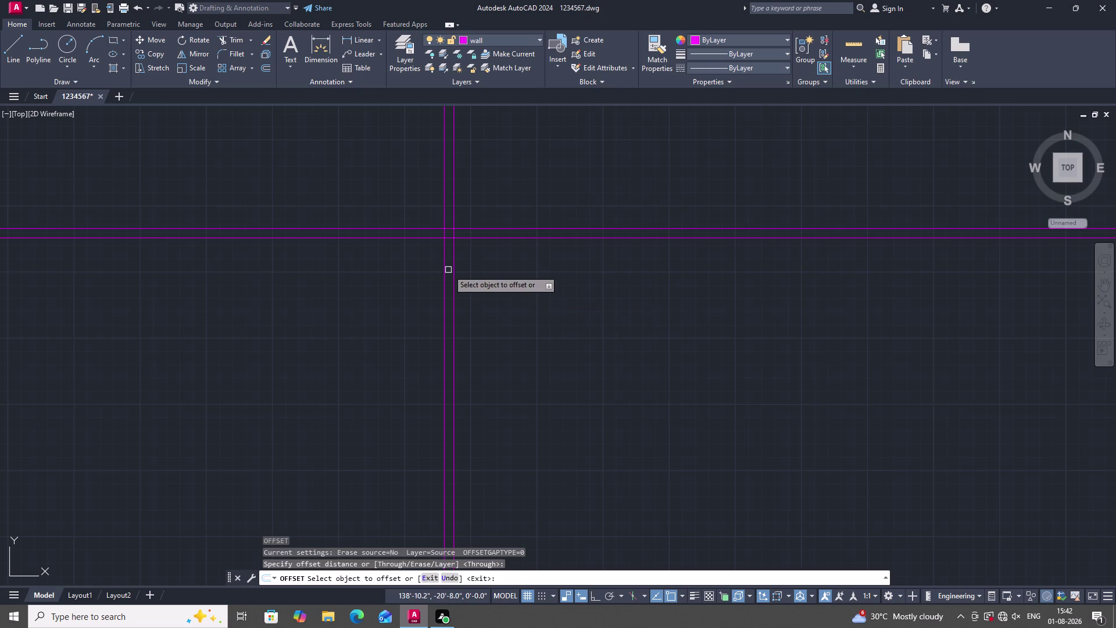
Offset the right vertical wall line 7' to the right using the Offset (O) command.
click(453, 278)
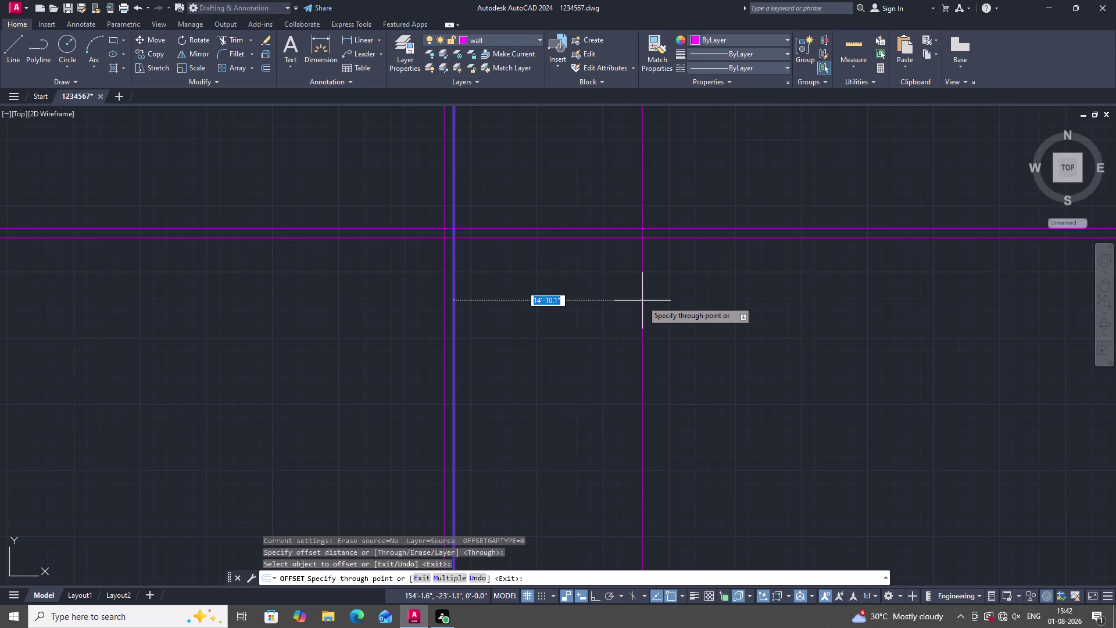
key(7)
key(apostrophe)
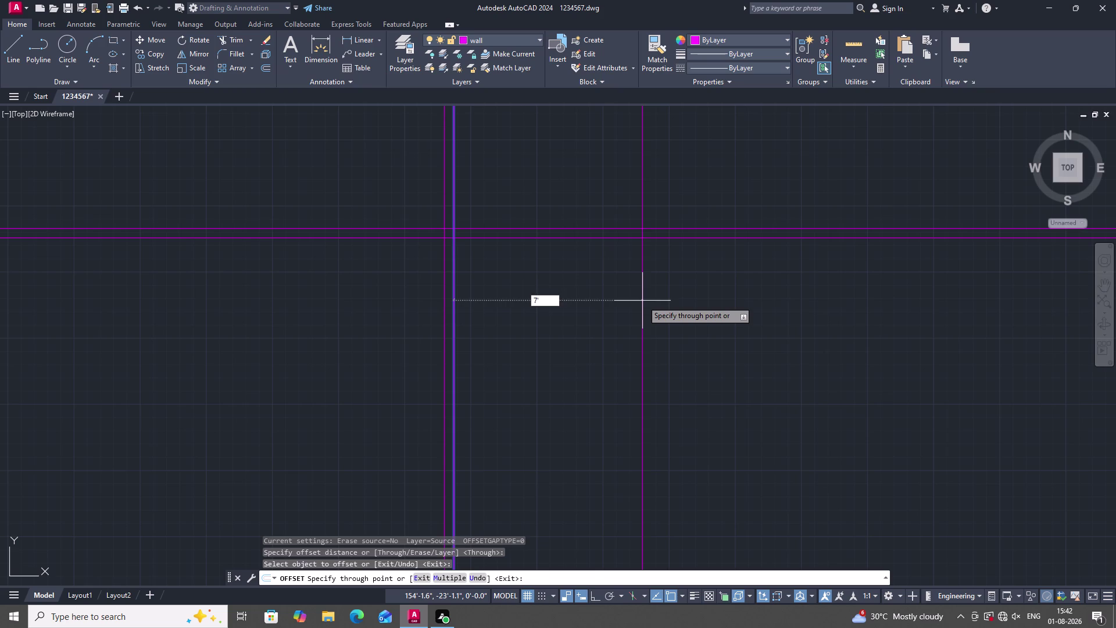
key(Return)
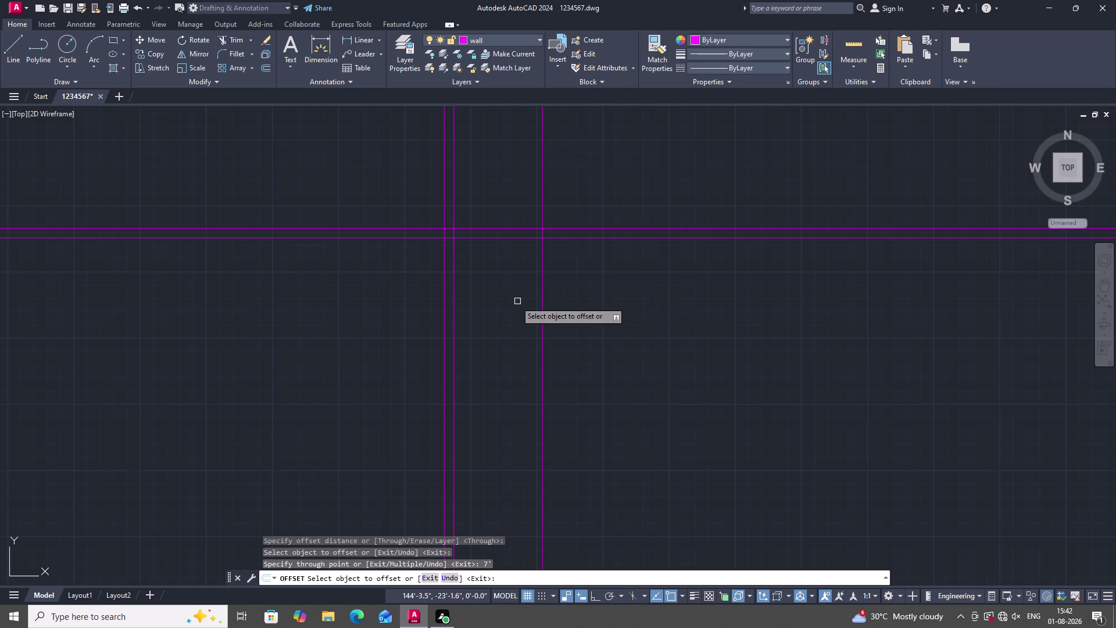
click(542, 309)
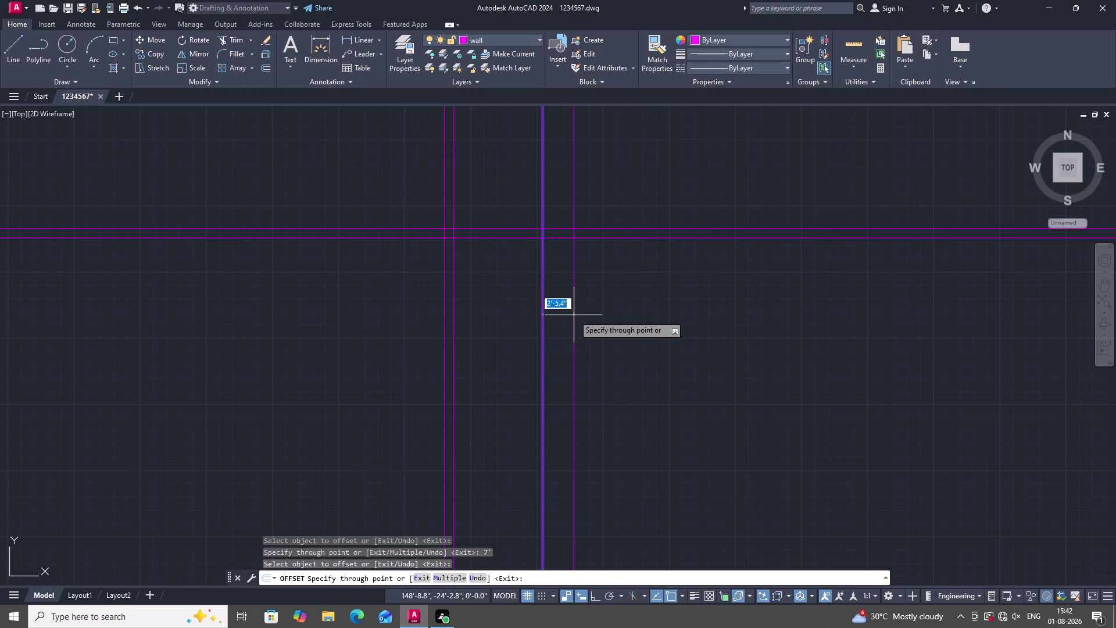
Offset the 7' wall line 4.5" to the right to make a thin double wall.
key(4)
text(.5)
key(shift+quotedbl)
key(Return)
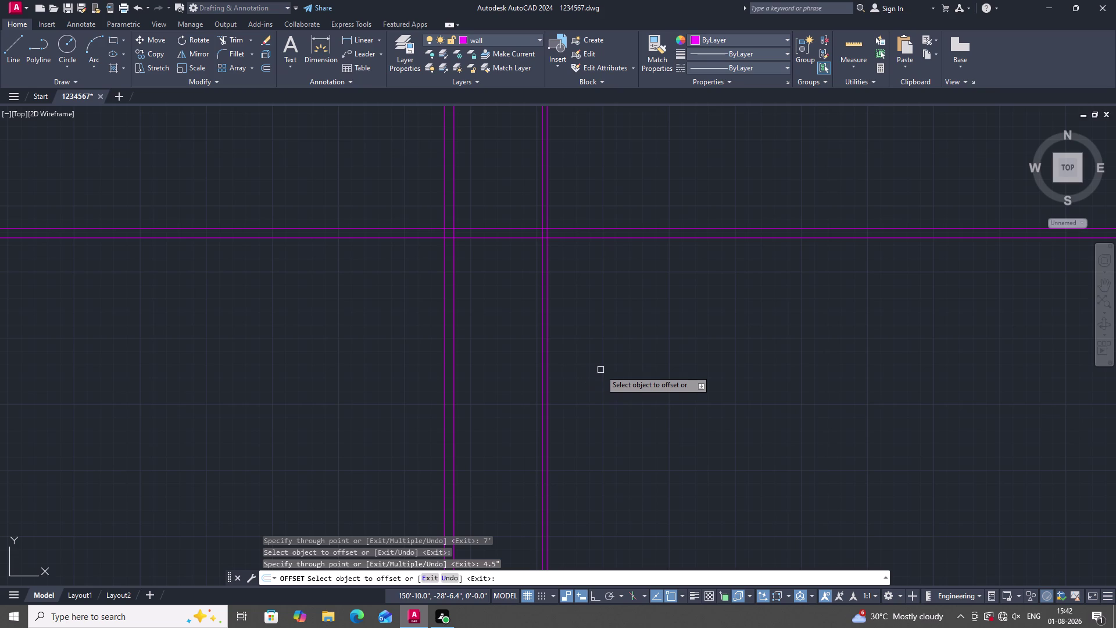
double_click(548, 326)
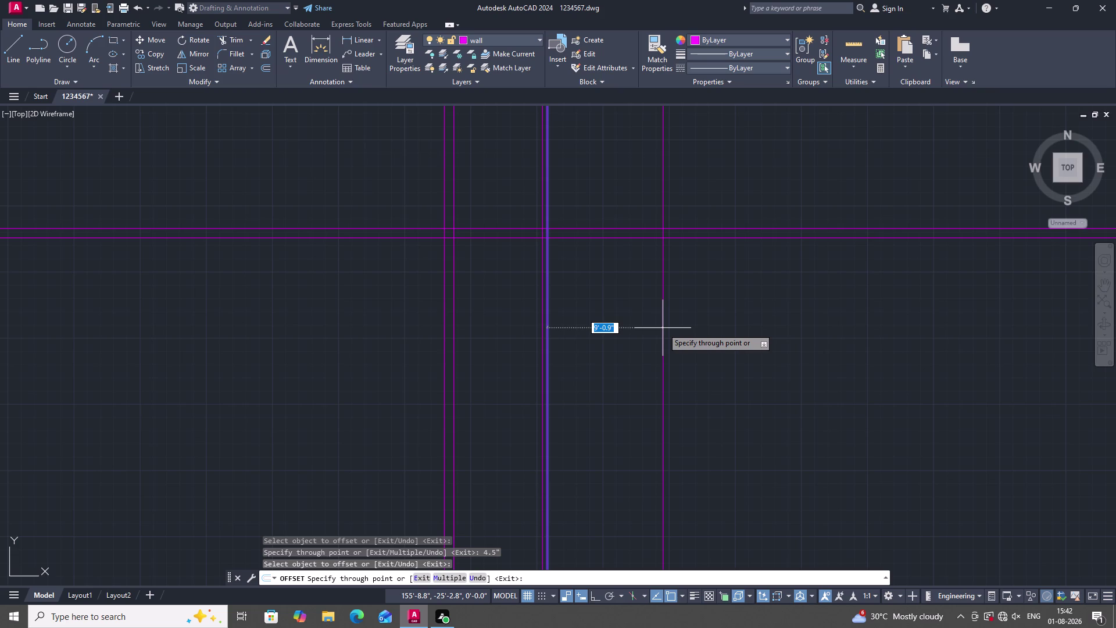
Offset the 4.5" wall line 9'4" to the right, then select the newest line.
text(9')
key(4)
key(shift+quotedbl)
key(Return)
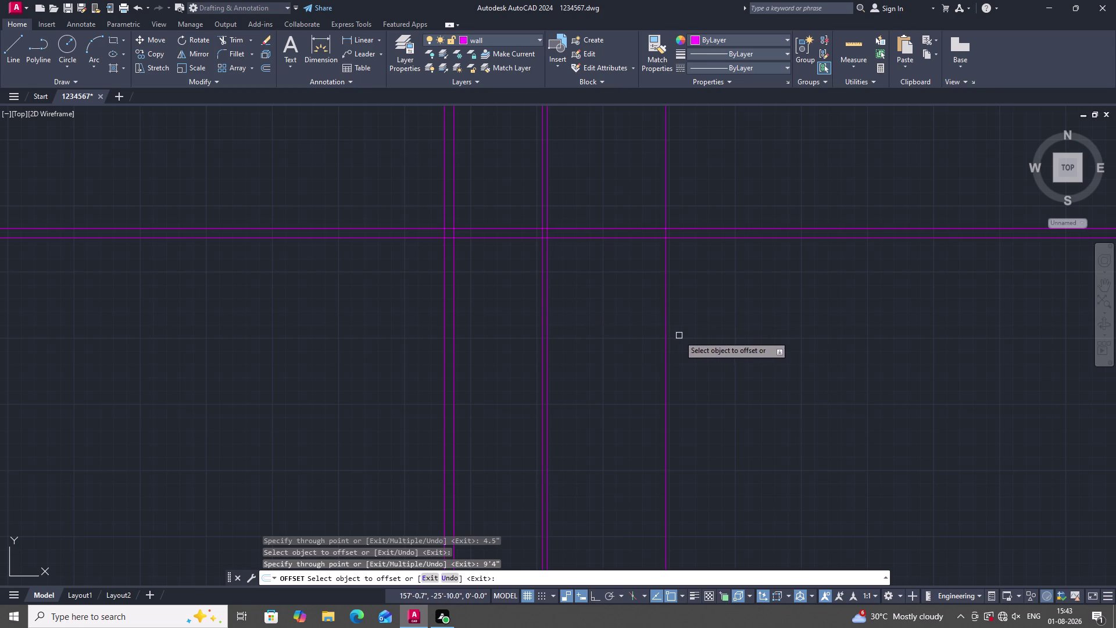
click(666, 338)
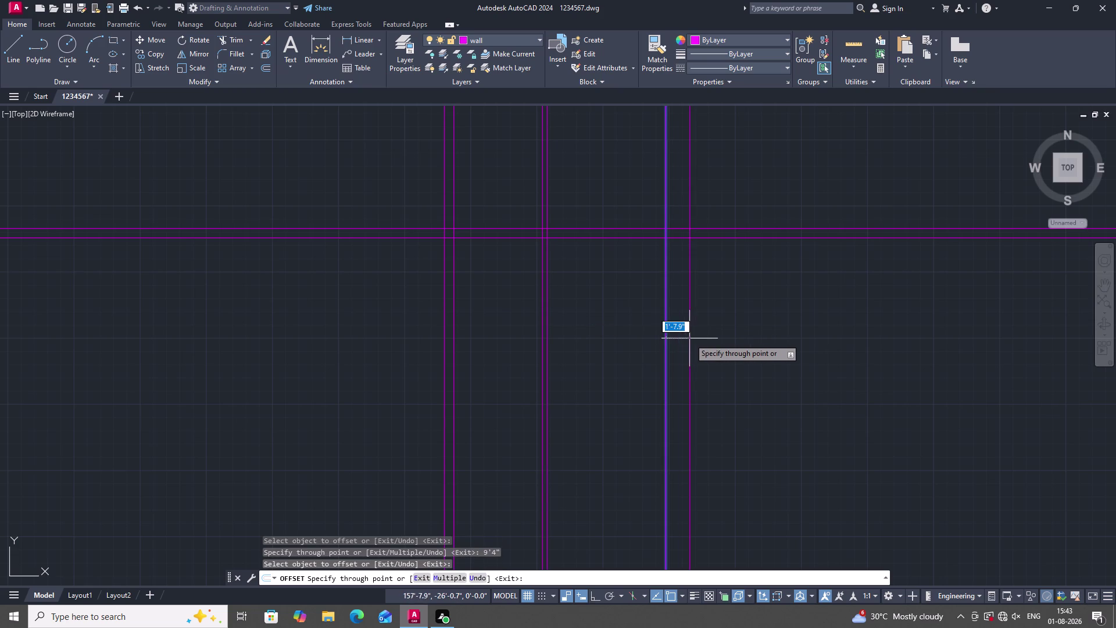